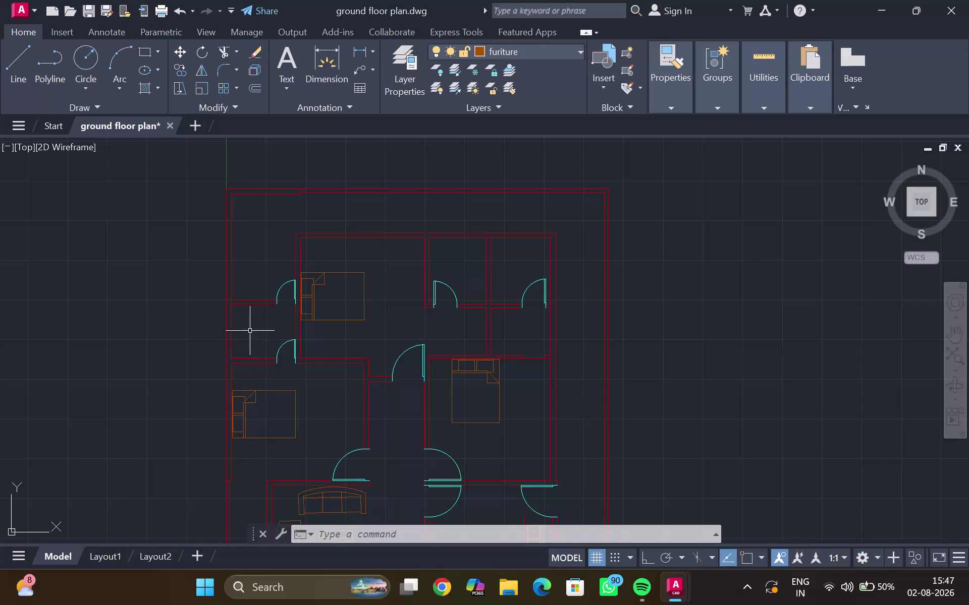
Cancel a stray first attempt, drag a multiline text box near the top-left room, and type 'bath'.
double_click(294, 64)
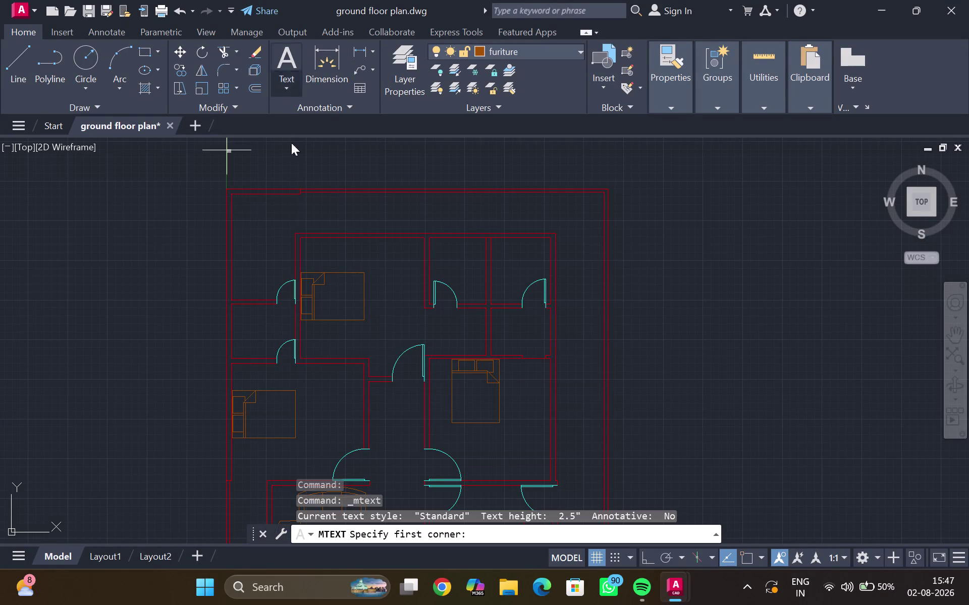
click(261, 236)
scroll(up, 3)
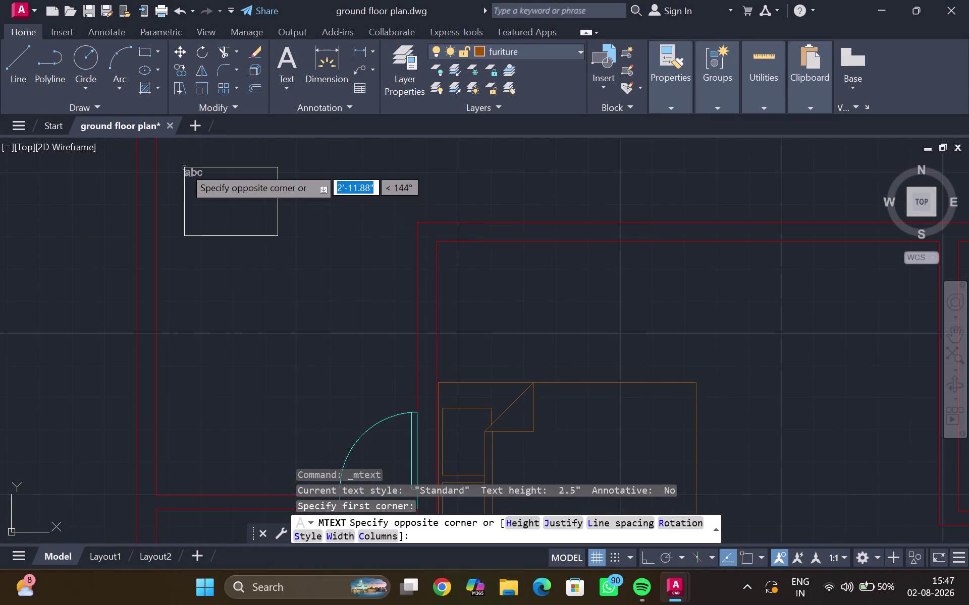
key(Escape)
click(328, 57)
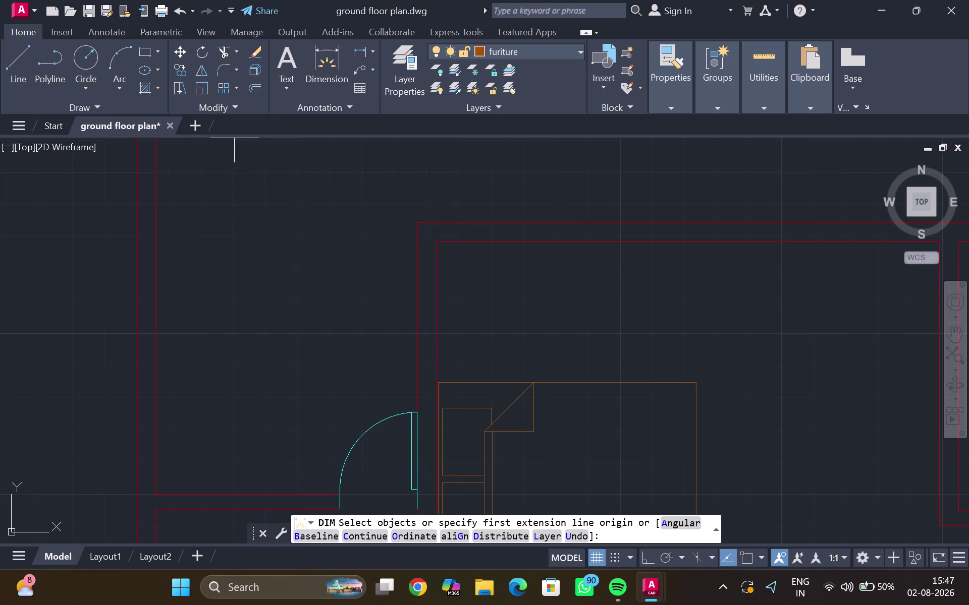
key(Escape)
click(290, 61)
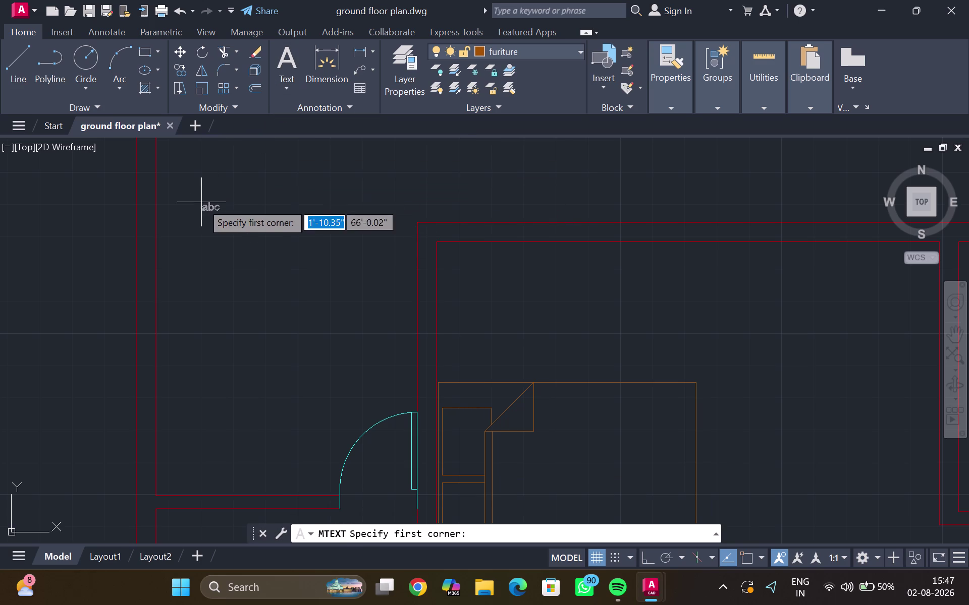
drag(215, 181, 231, 206)
click(368, 301)
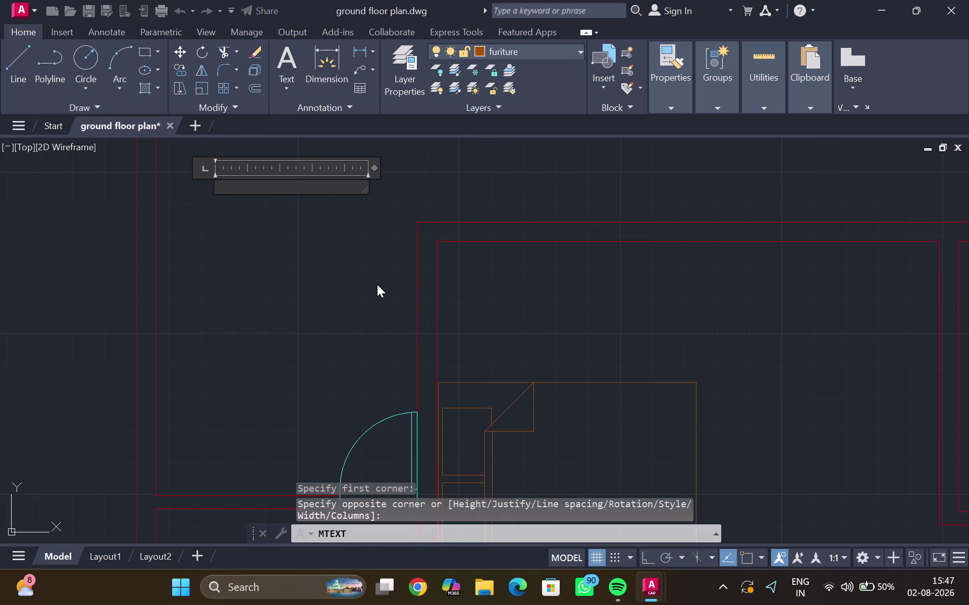
text(bath)
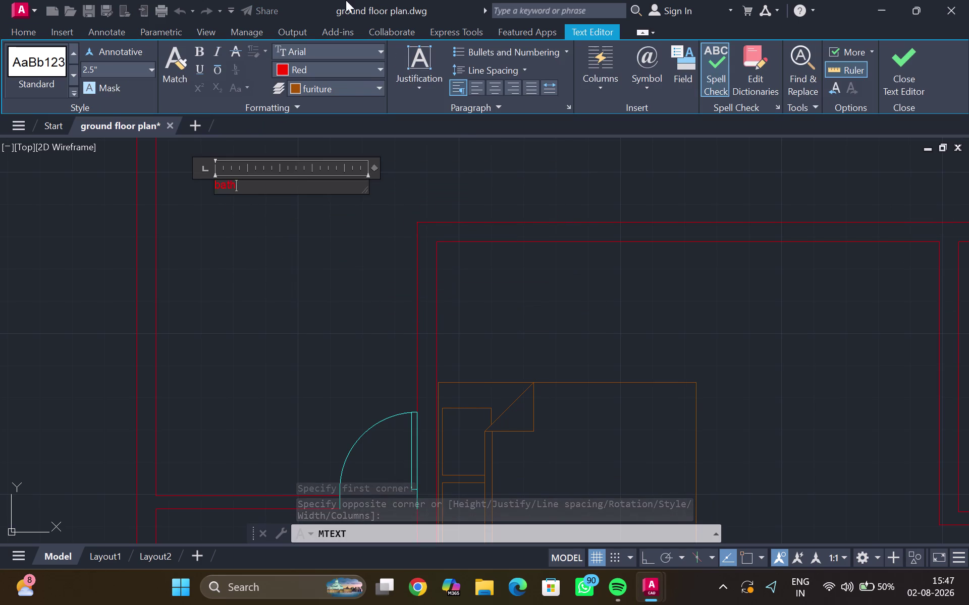
Set the label text colour to yellow and clear the placeholder text.
click(377, 66)
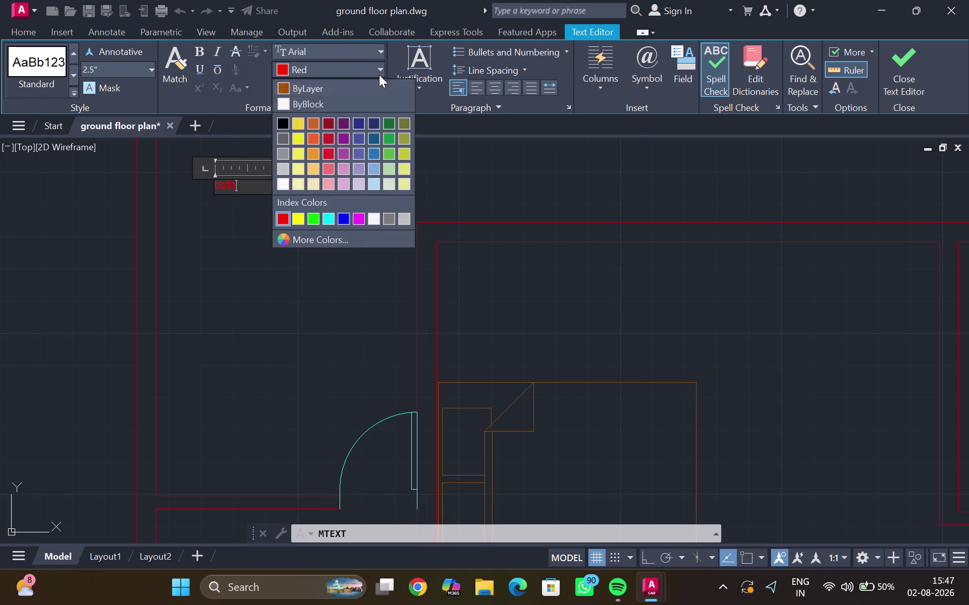
click(297, 154)
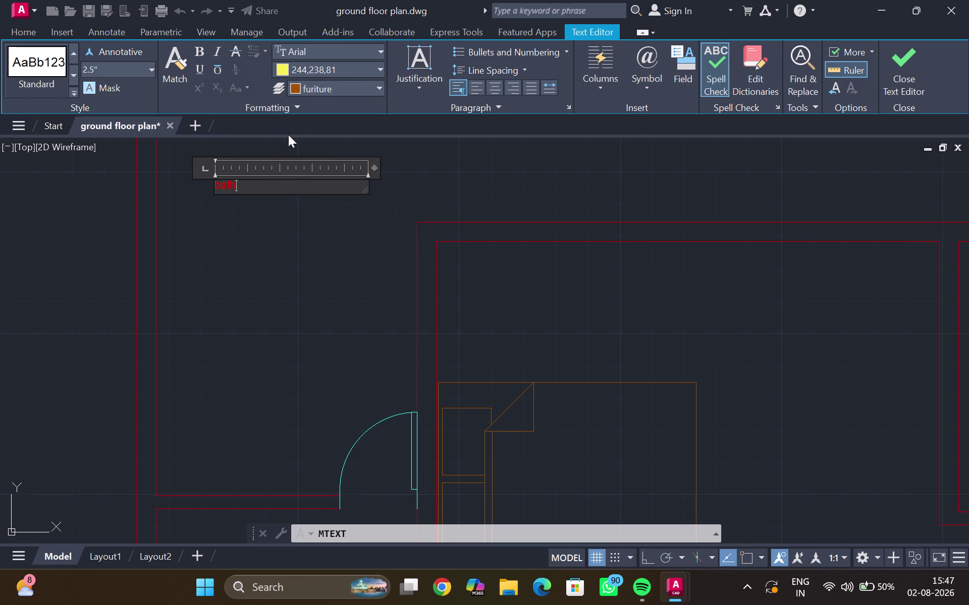
key(BackSpace)
key(BackSpace)
key(BackSpace)
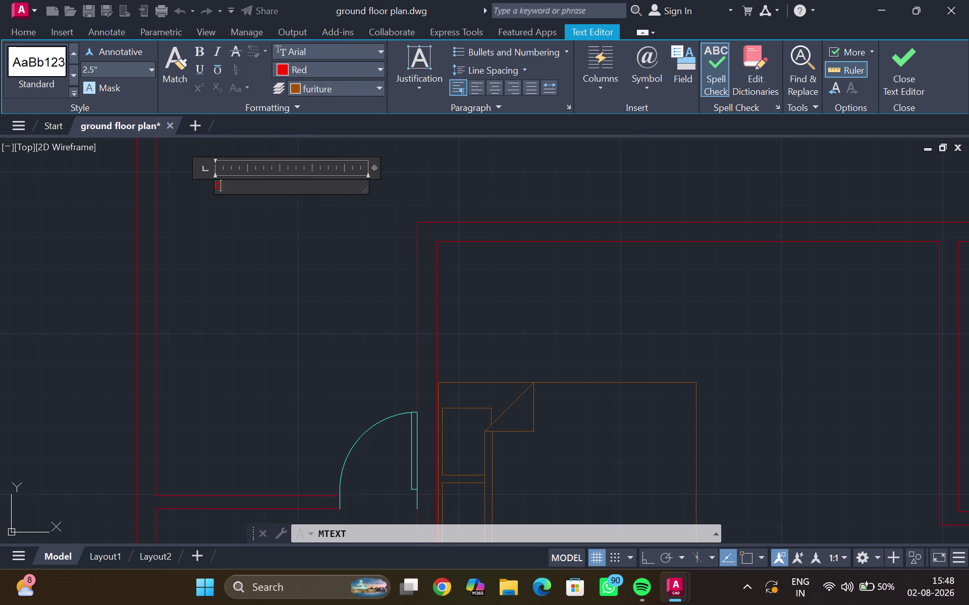
key(BackSpace)
key(space)
text(jvzyc)
key(BackSpace)
key(BackSpace)
key(BackSpace)
click(337, 68)
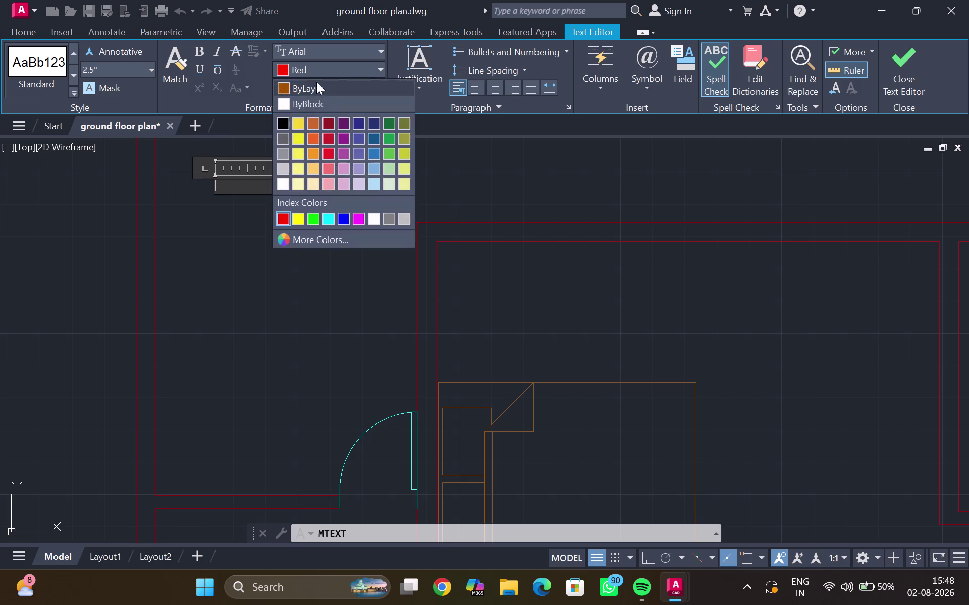
click(298, 120)
key(t)
key(h)
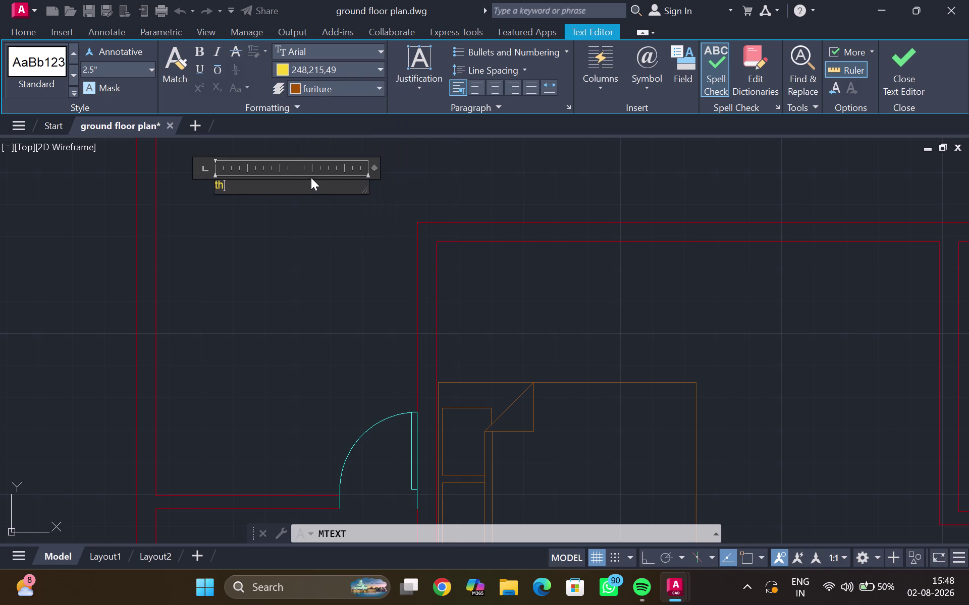
key(BackSpace)
key(BackSpace)
key(BackSpace)
key(BackSpace)
Type the label 'bath' with 6'x10' on a second line.
text(b)
text(ah)
key(BackSpace)
text(th)
key(Return)
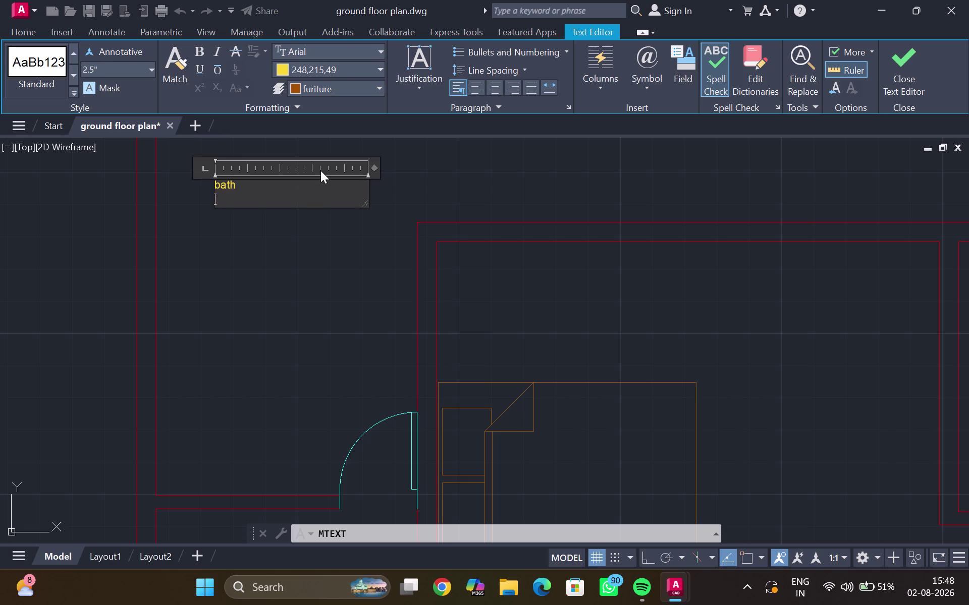
key(6)
key(apostrophe)
key(x)
text(1)
text(0)
key(shift+quotedbl)
key(BackSpace)
key(apostrophe)
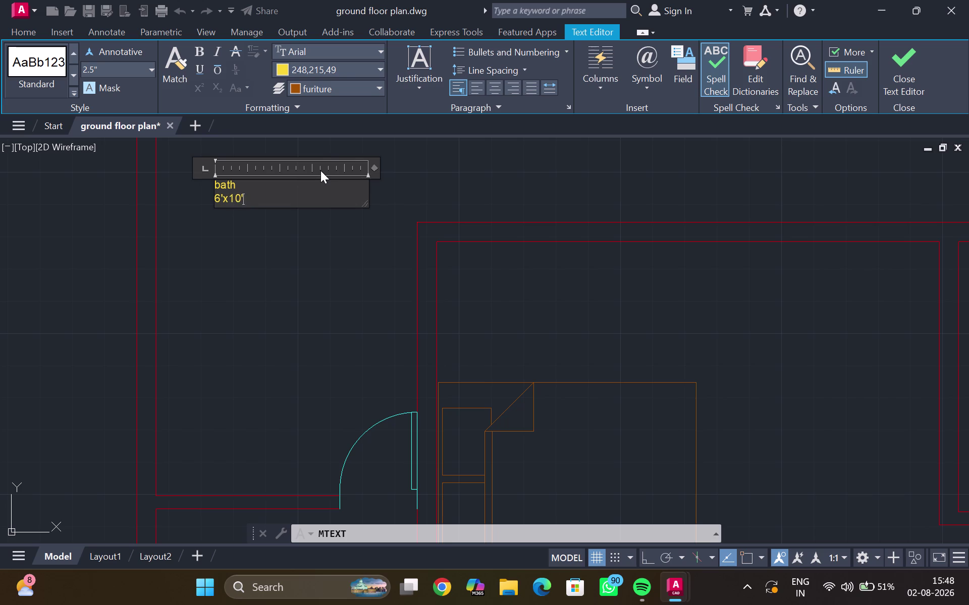
Select both label lines, set the text height to 10", and close the editor.
click(327, 174)
drag(290, 201, 224, 191)
drag(224, 191, 209, 183)
click(151, 72)
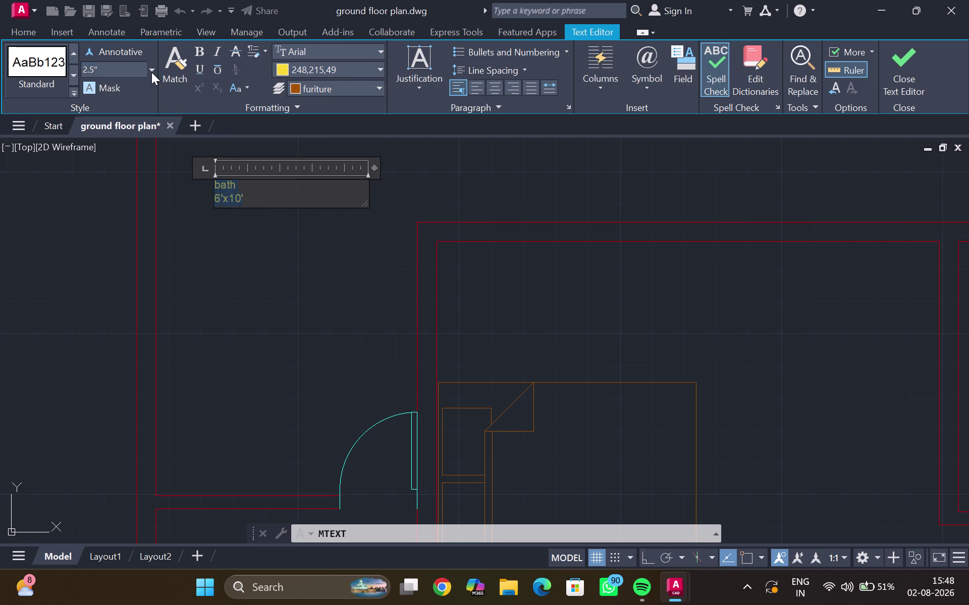
text(1)
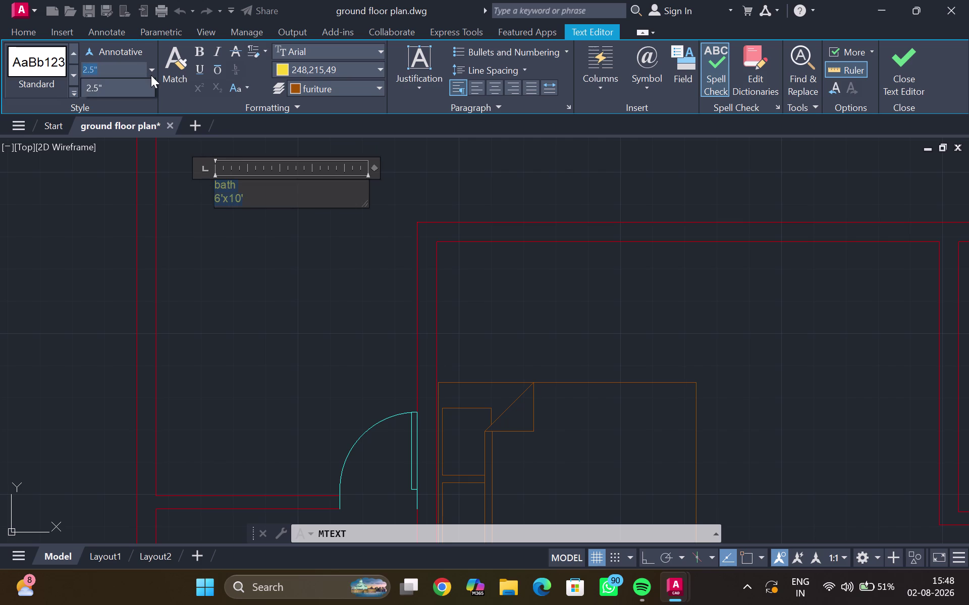
text(0)
key(shift+quotedbl)
key(Return)
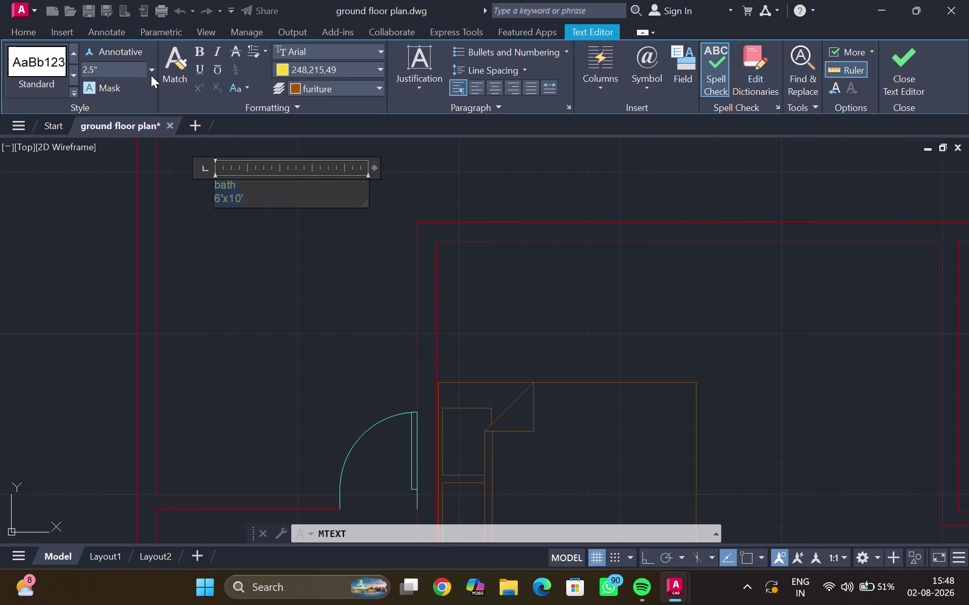
click(113, 74)
key(1)
key(0)
key(shift+quotedbl)
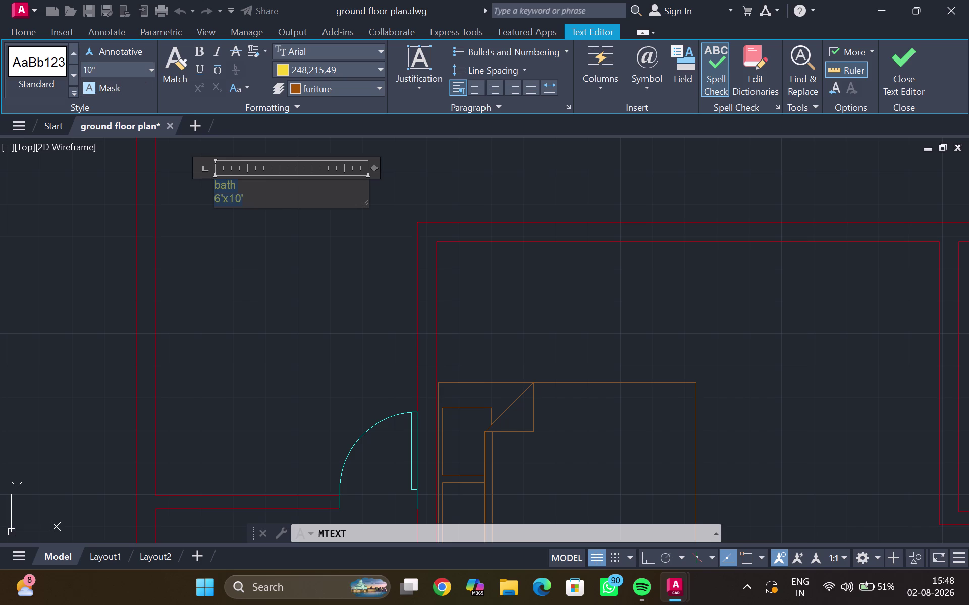
key(Return)
double_click(392, 221)
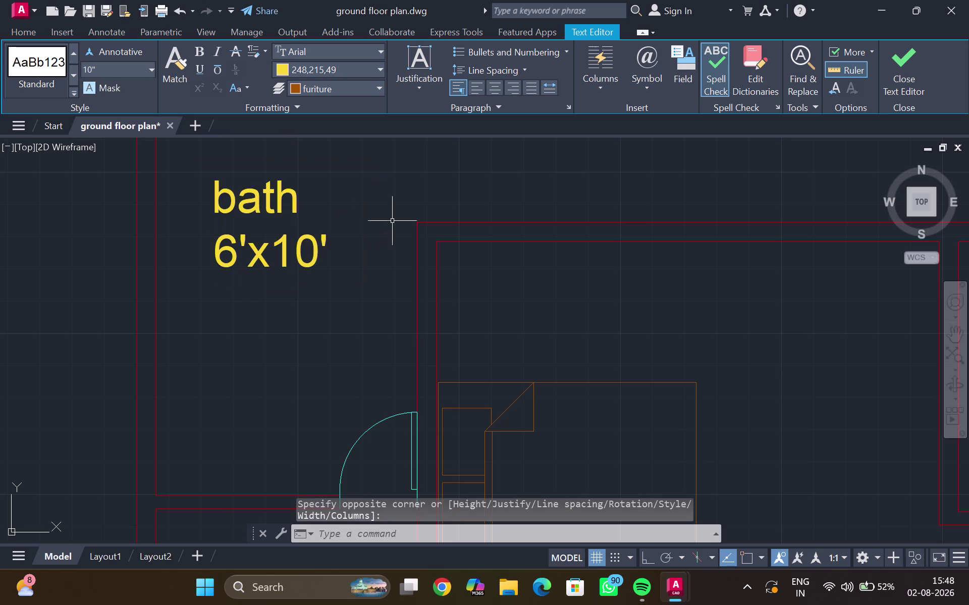
Turn on Osnap and draw a vertical line from the top wall to the lower wall.
scroll(down, 3)
middle_drag(406, 200, 346, 195)
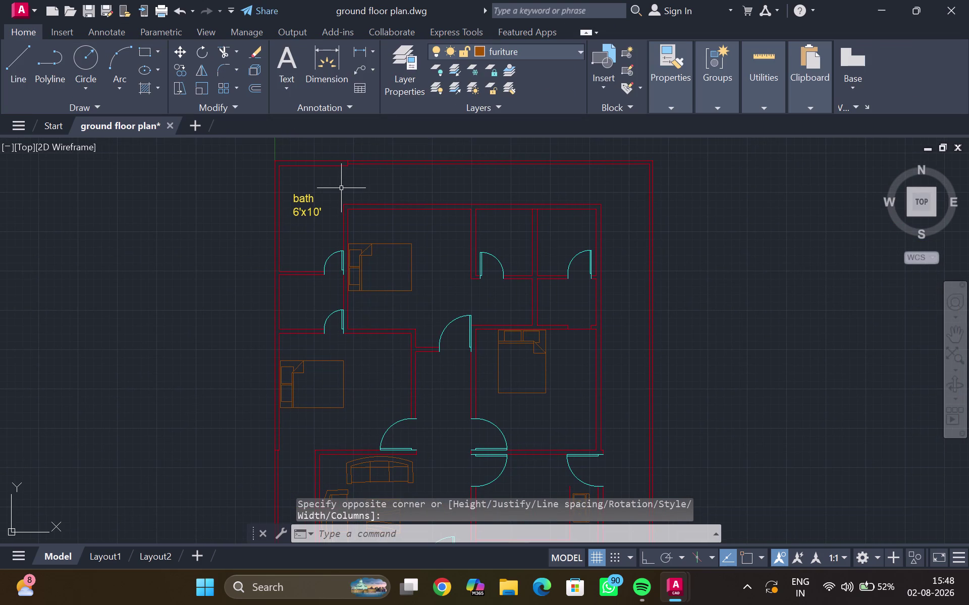
scroll(up, 3)
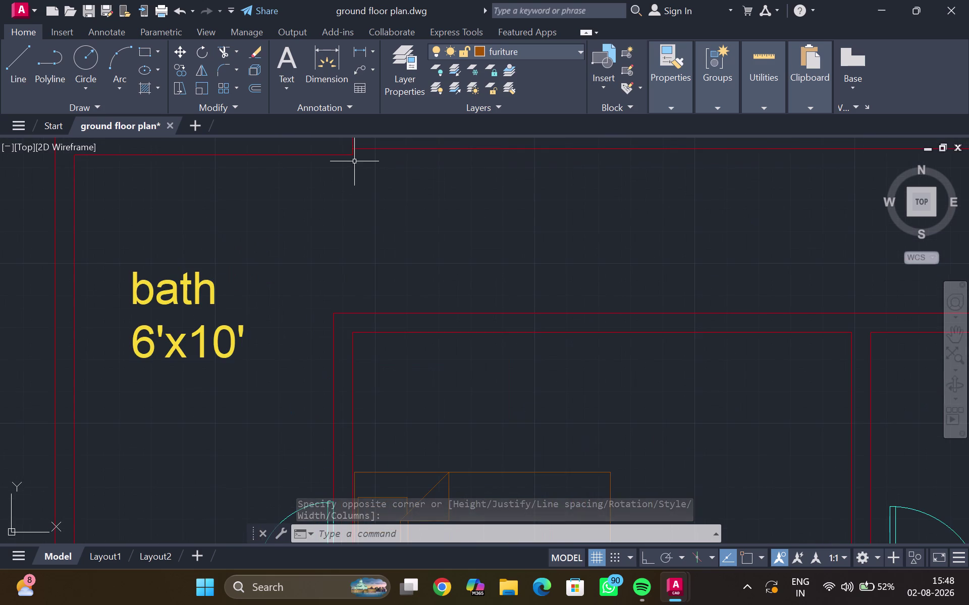
key(l)
key(Return)
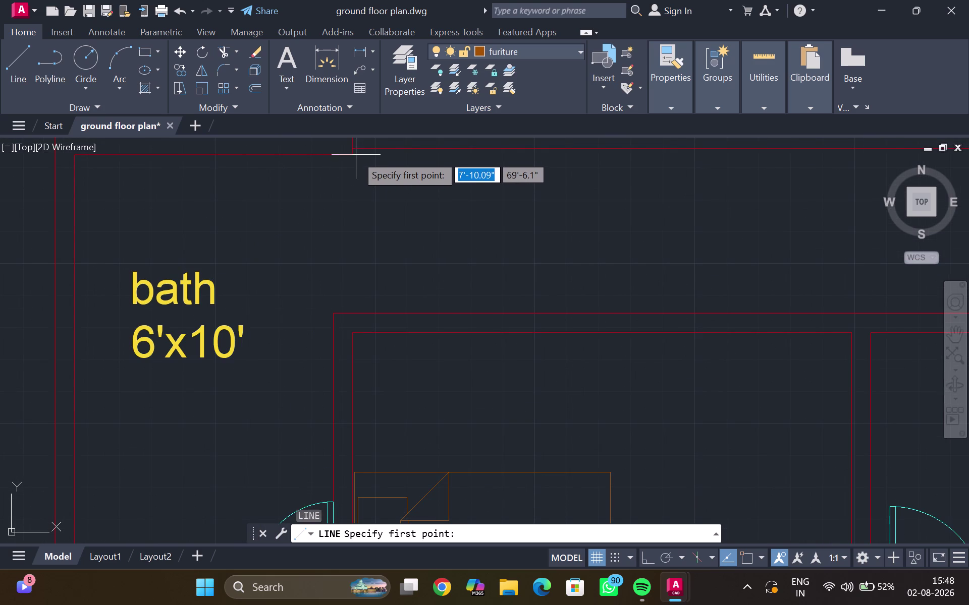
scroll(up, 3)
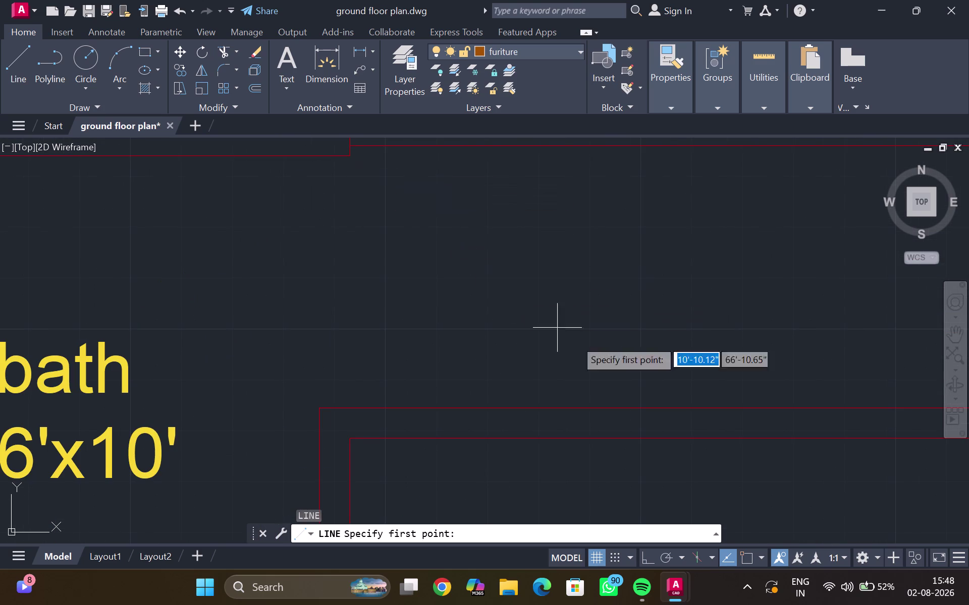
click(746, 561)
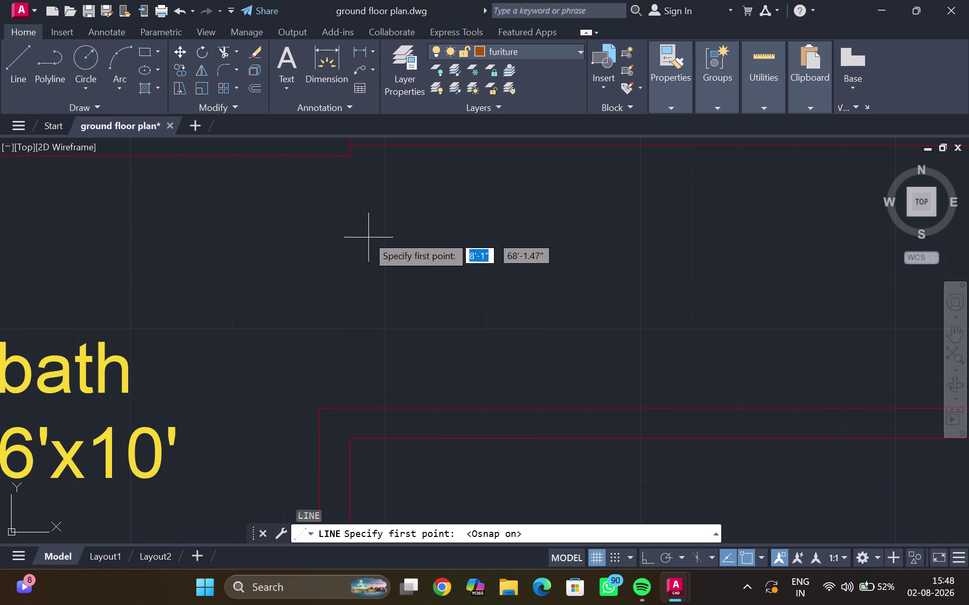
click(353, 157)
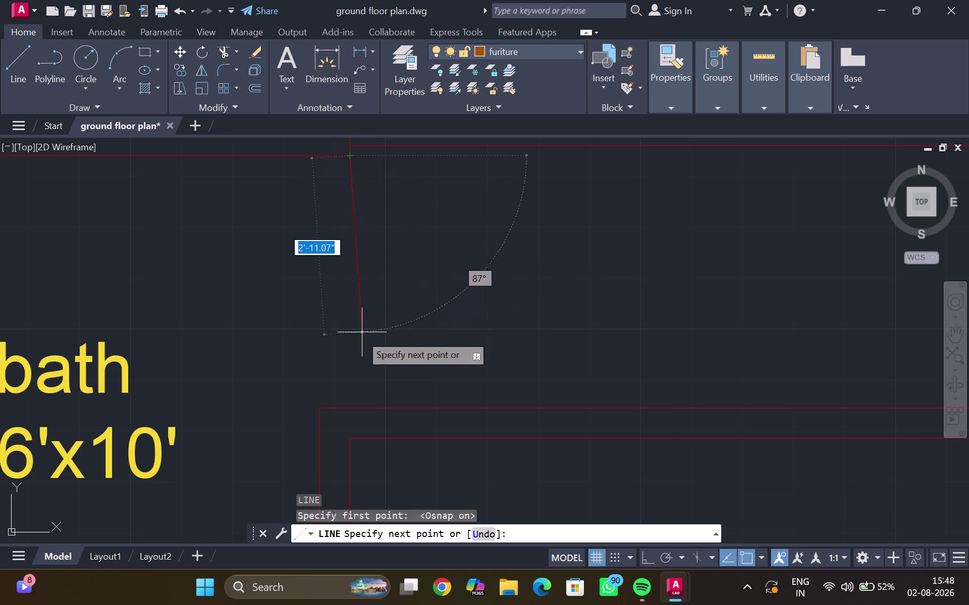
click(356, 407)
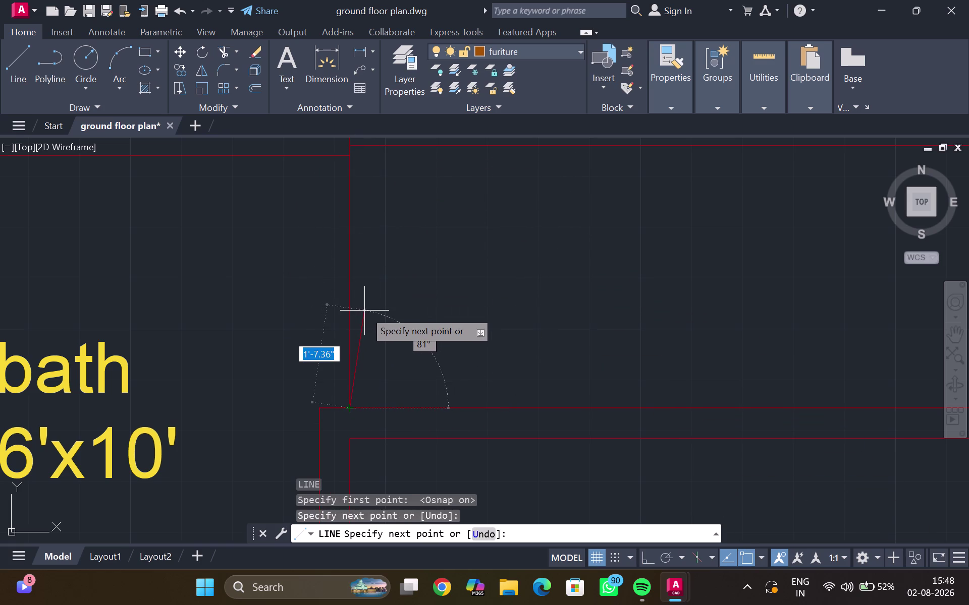
key(Escape)
Start another line beside the bath label, cancel it, and pan back to the whole plan.
key(l)
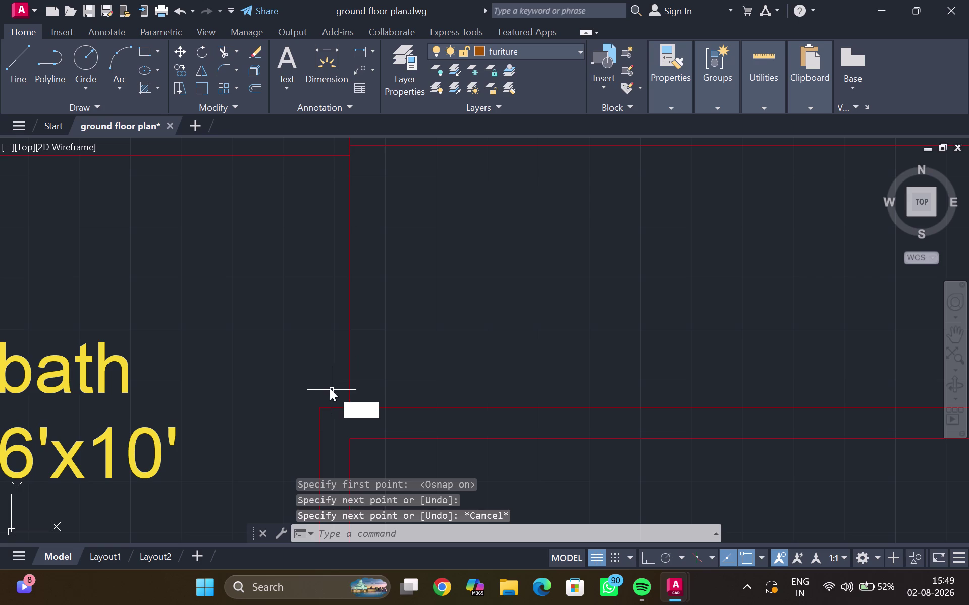
key(Return)
scroll(down, 3)
middle_drag(317, 320, 314, 305)
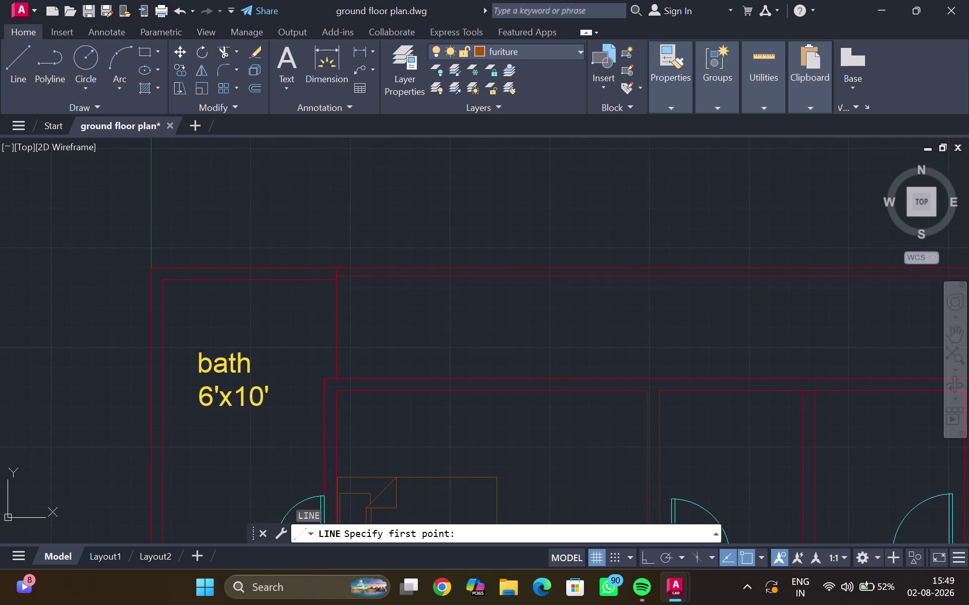
middle_drag(313, 307, 313, 232)
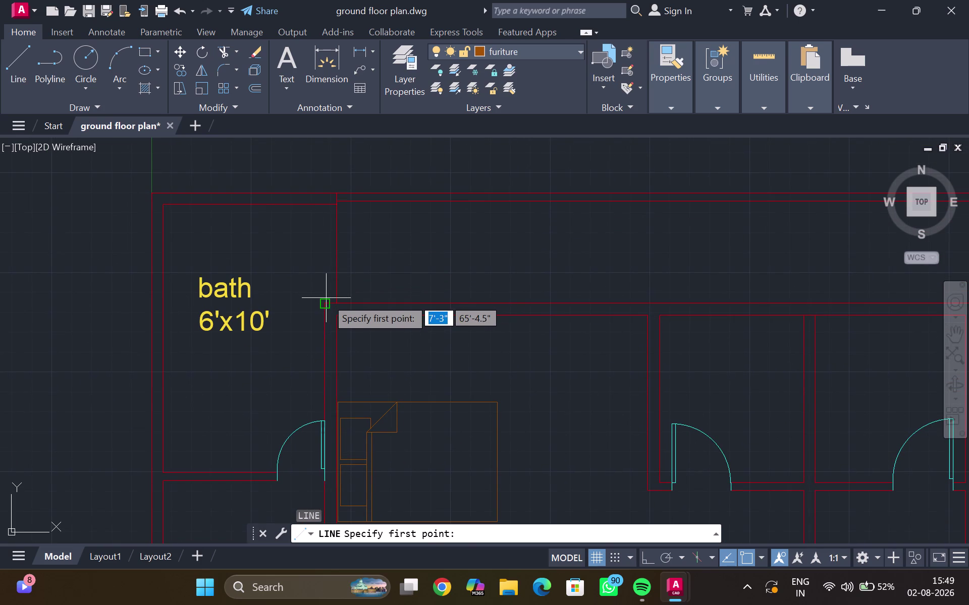
click(326, 300)
click(321, 209)
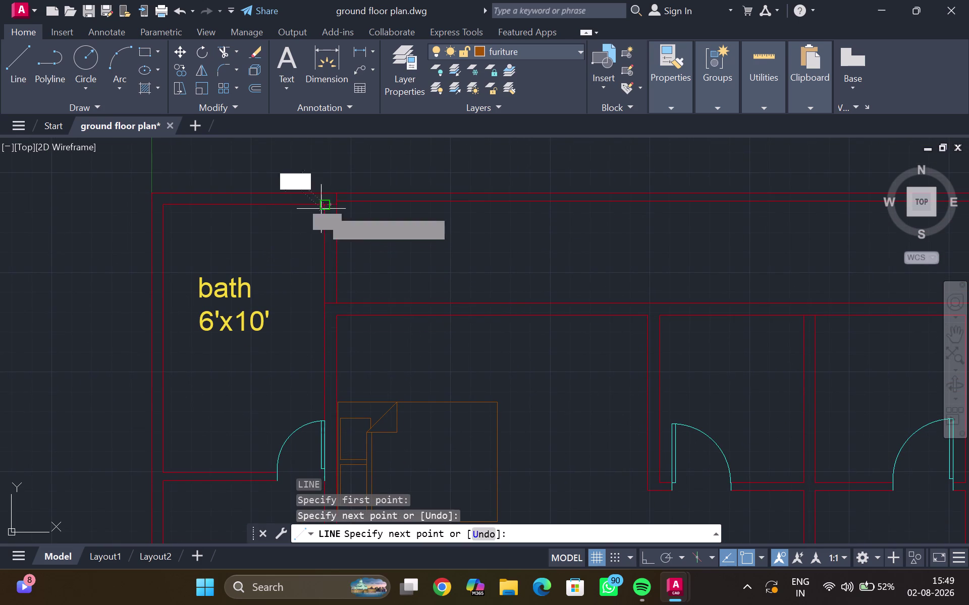
scroll(down, 3)
key(Escape)
scroll(down, 3)
middle_drag(302, 261, 305, 201)
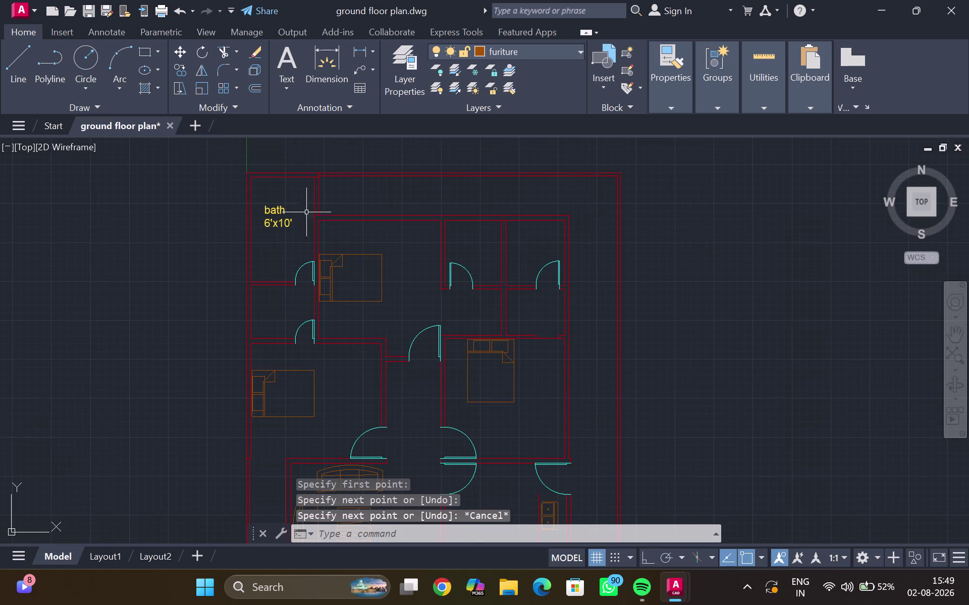
middle_drag(310, 239, 295, 215)
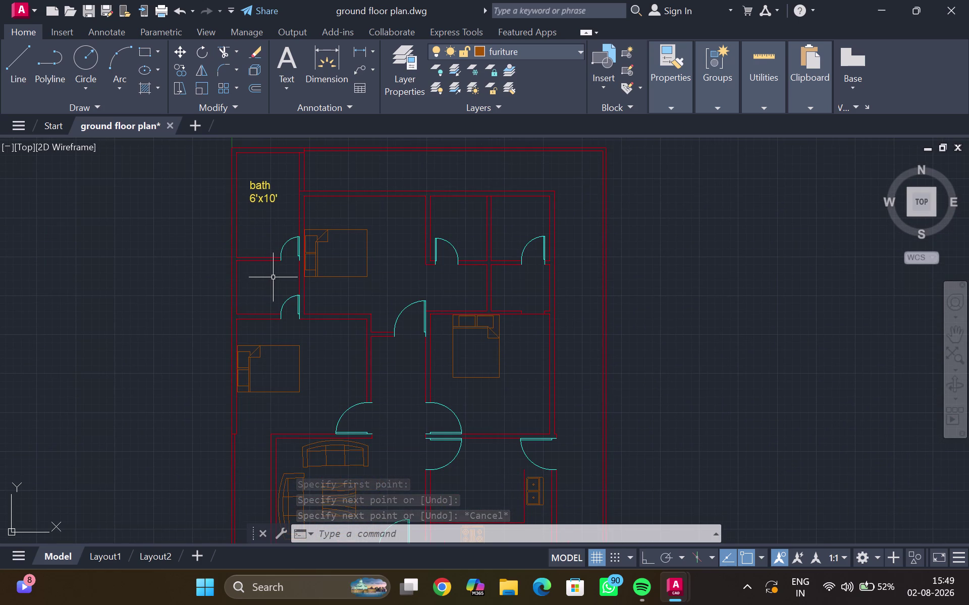
scroll(up, 3)
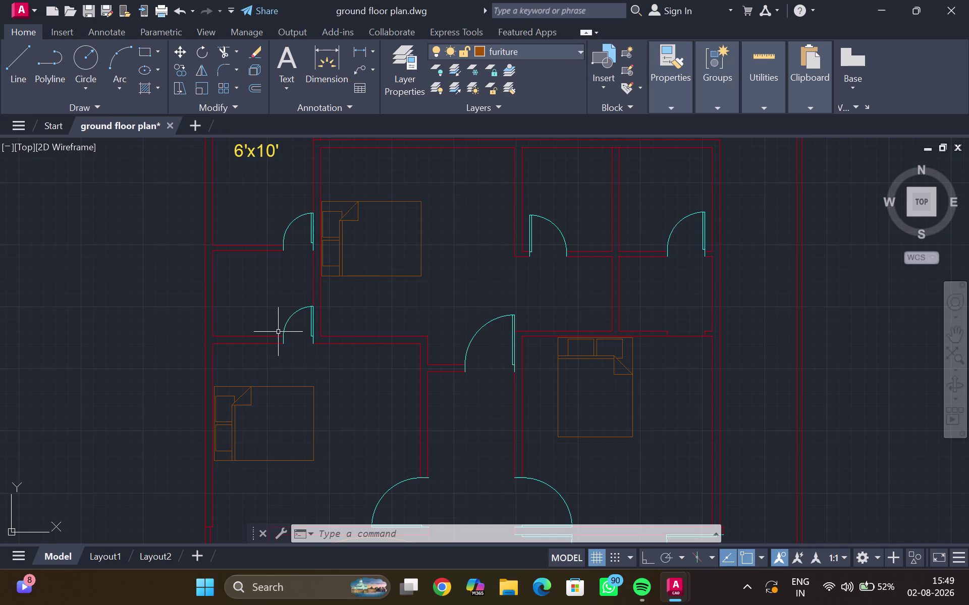
Draw a diagonal line from the bath's top-left corner to its bottom wall.
scroll(up, 3)
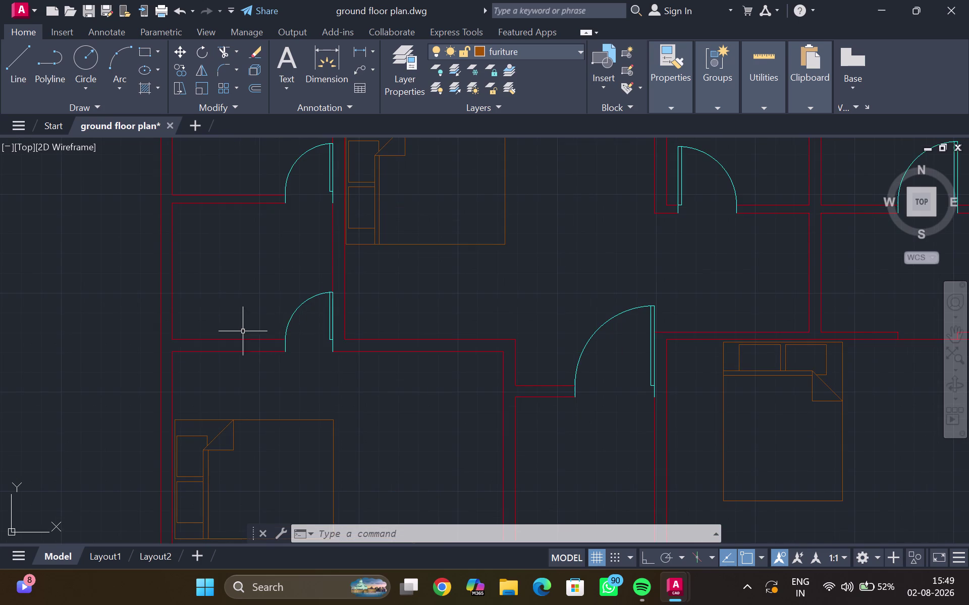
key(l)
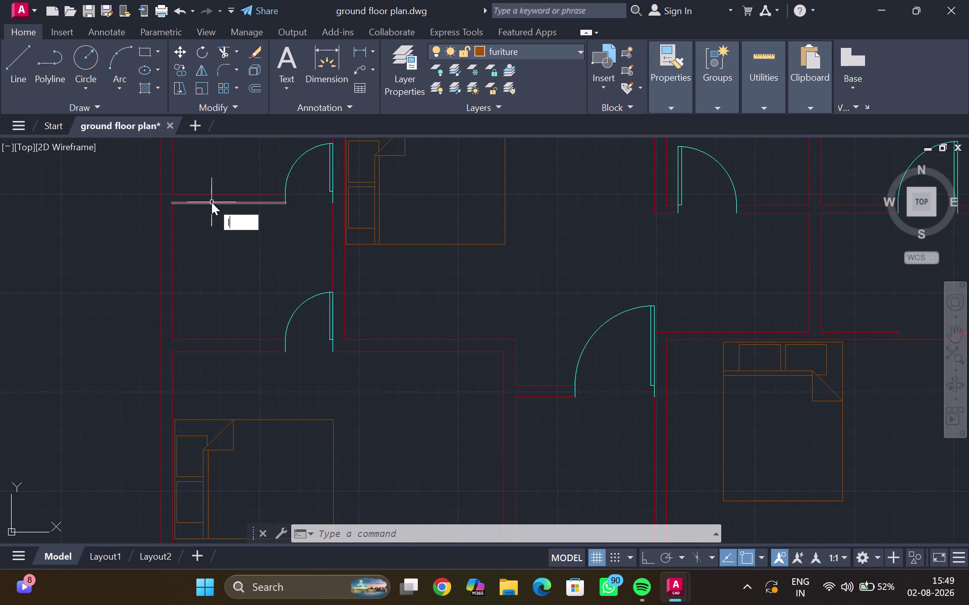
key(Return)
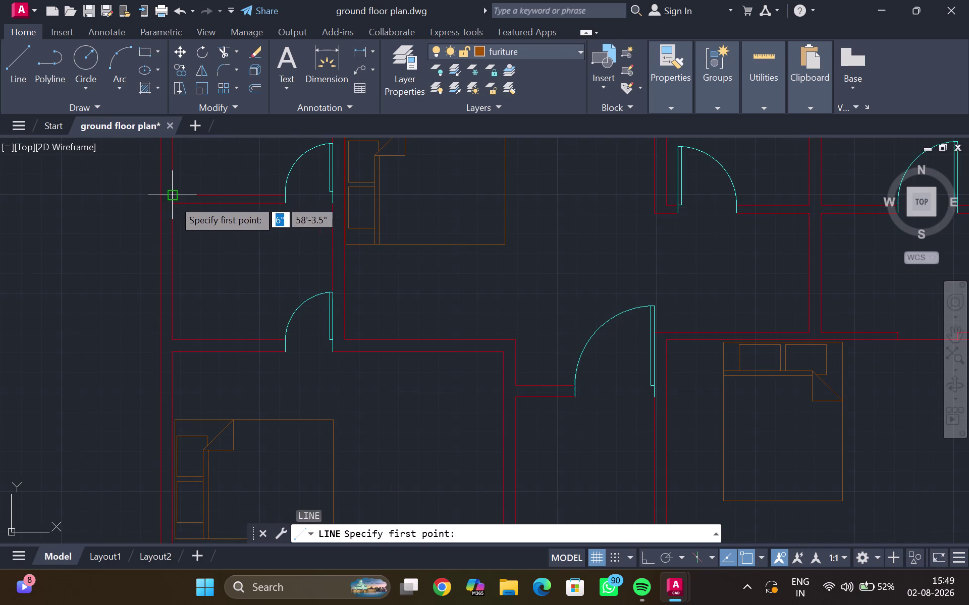
click(174, 202)
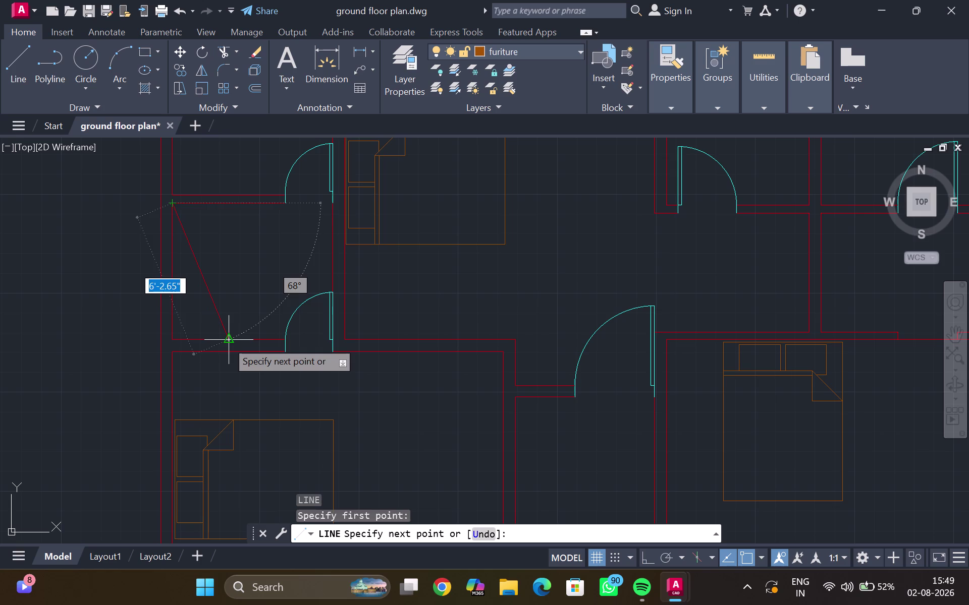
click(226, 341)
key(Escape)
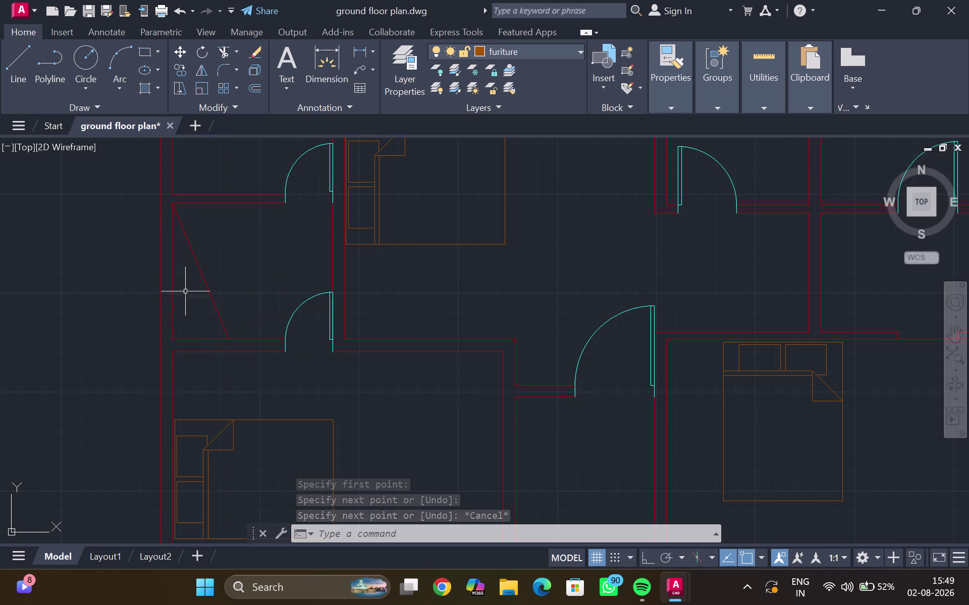
Select the bath's bottom wall line and start the Offset command.
click(199, 340)
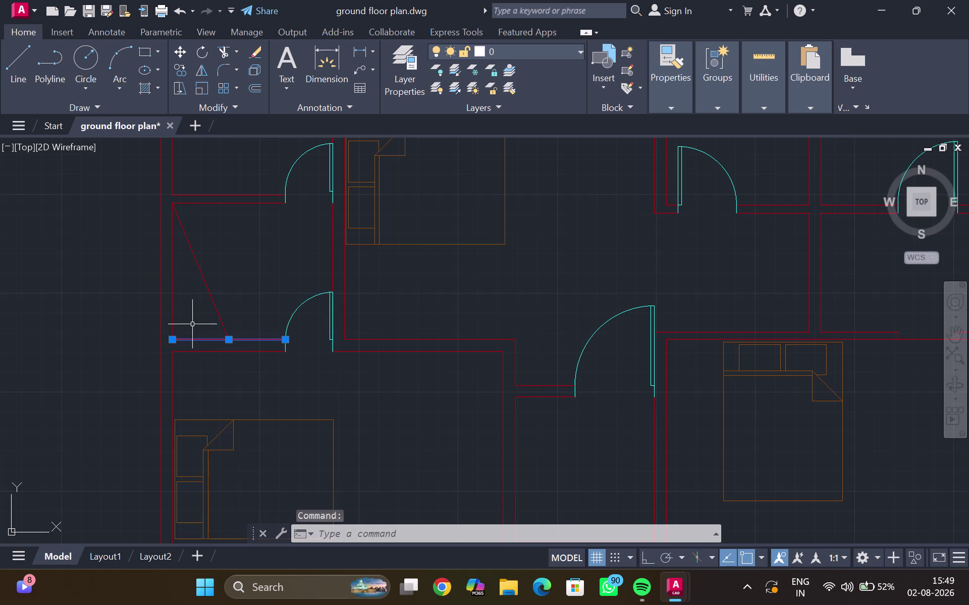
key(o)
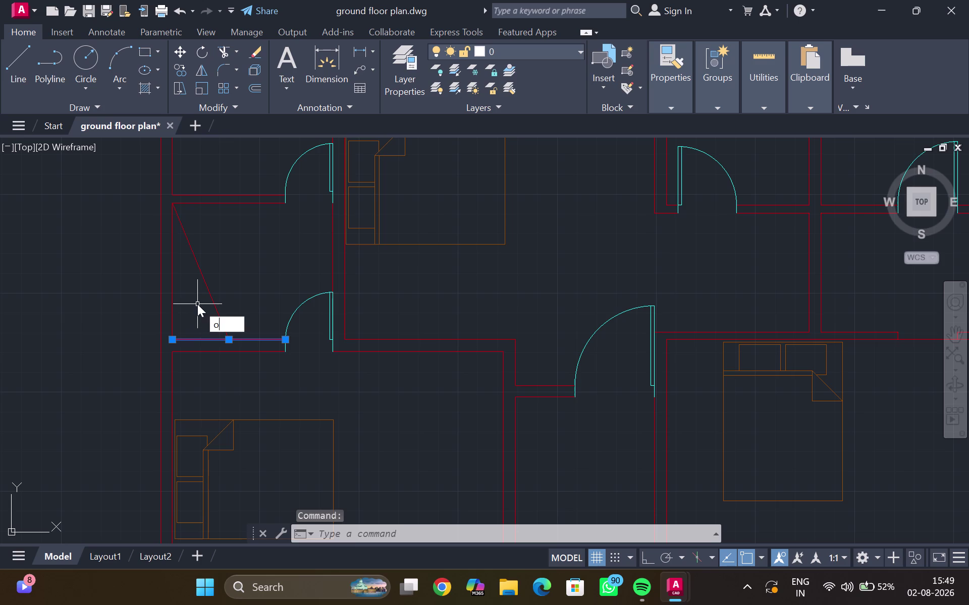
key(Return)
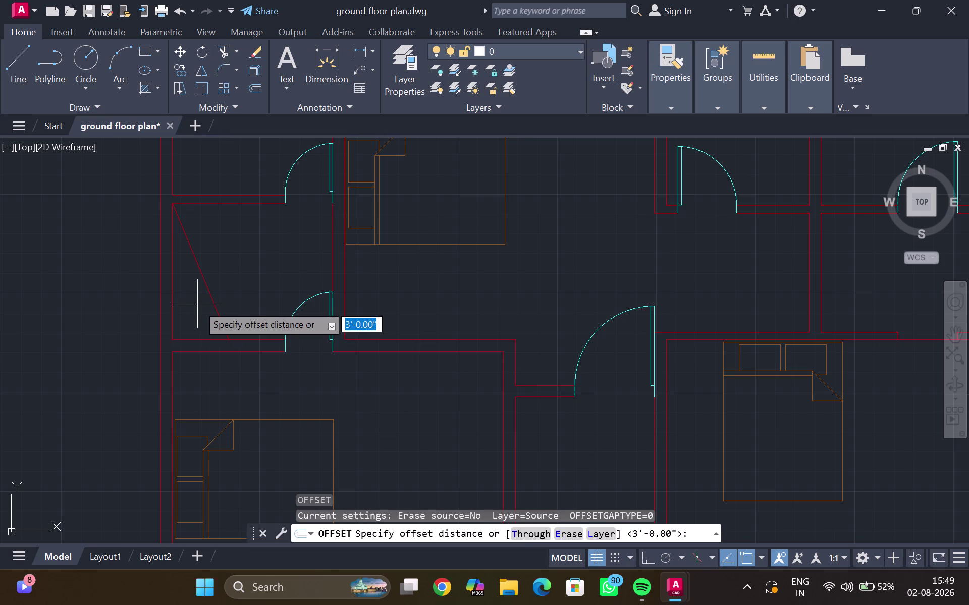